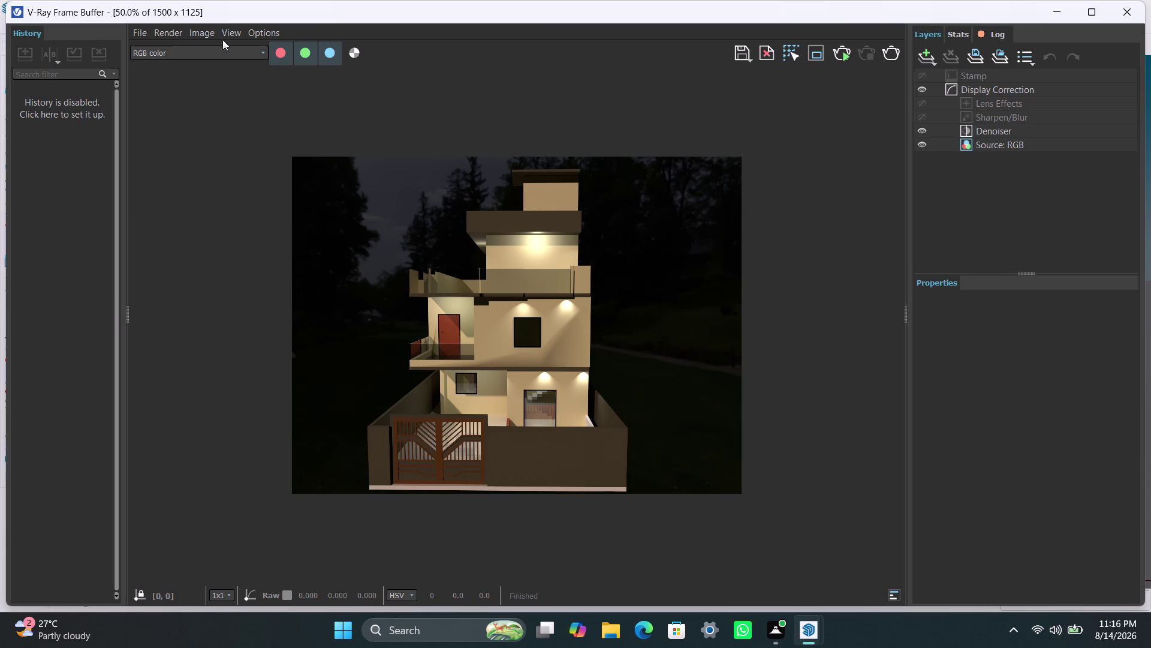
Save the current V-Ray channel as 'final render' PNG in Desktop\internship\New folder.
click(147, 32)
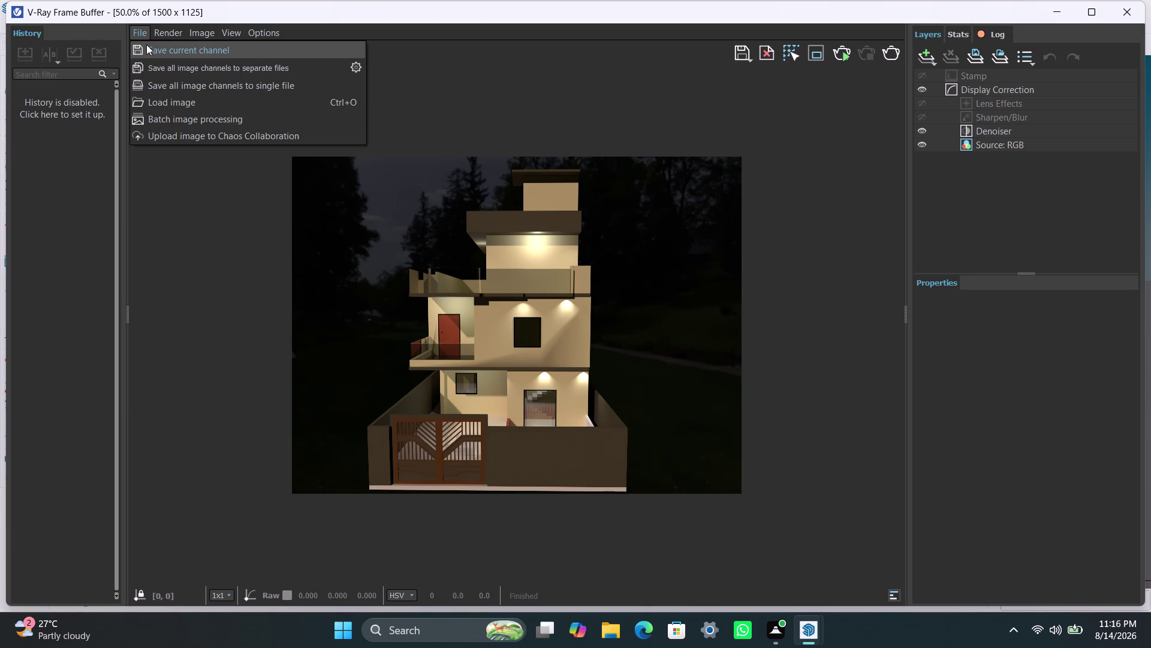
click(149, 46)
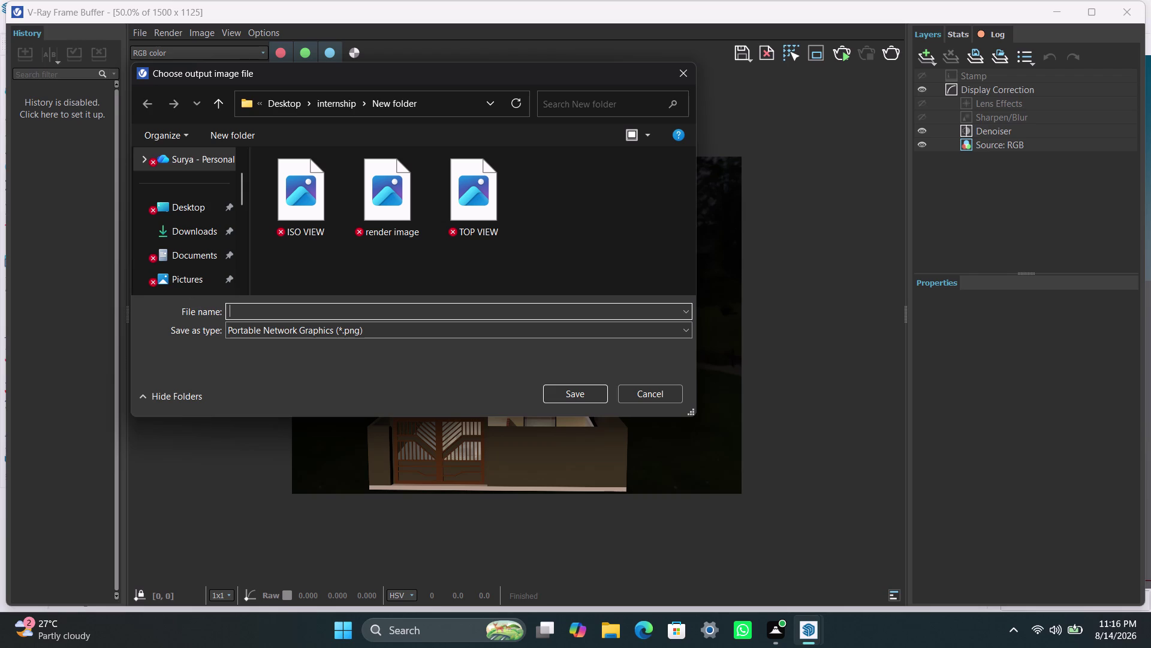
text(fina)
text(l re)
text(nder)
click(575, 395)
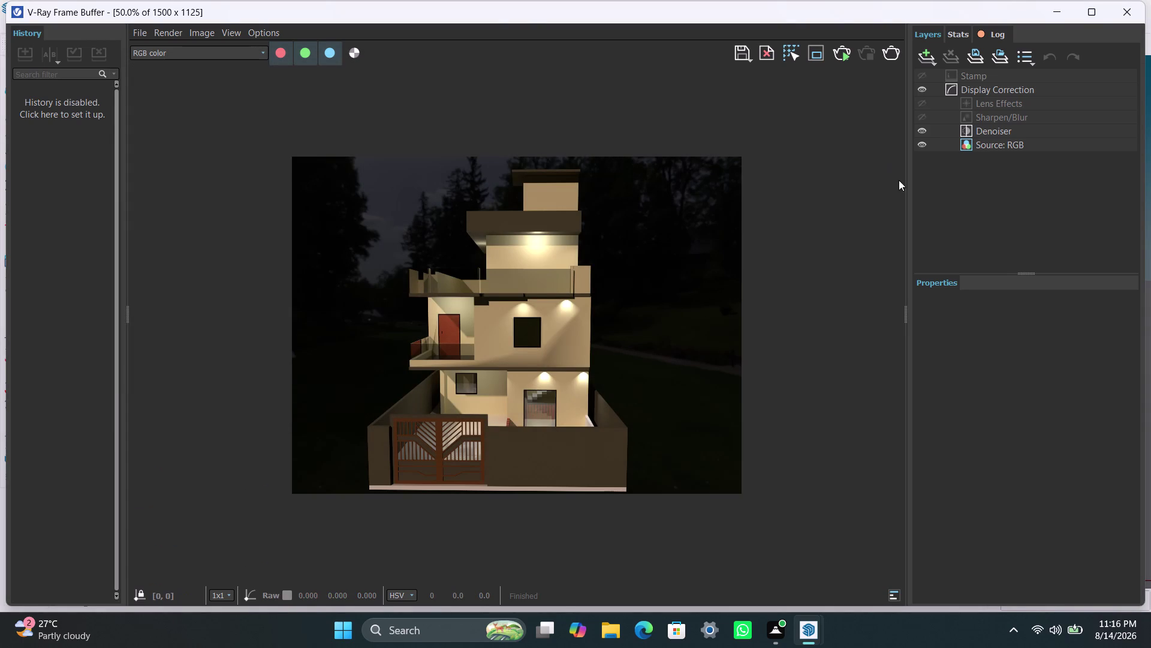
click(1067, 12)
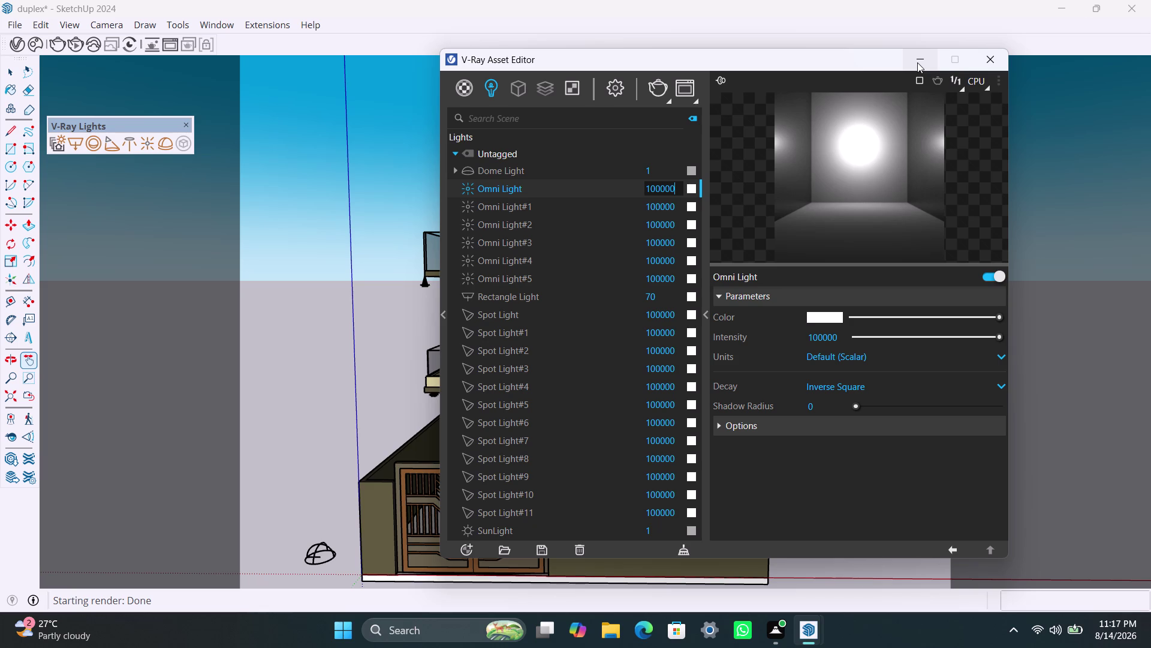
Hide the V-Ray light asset list and bring up the Windows search panel.
click(918, 62)
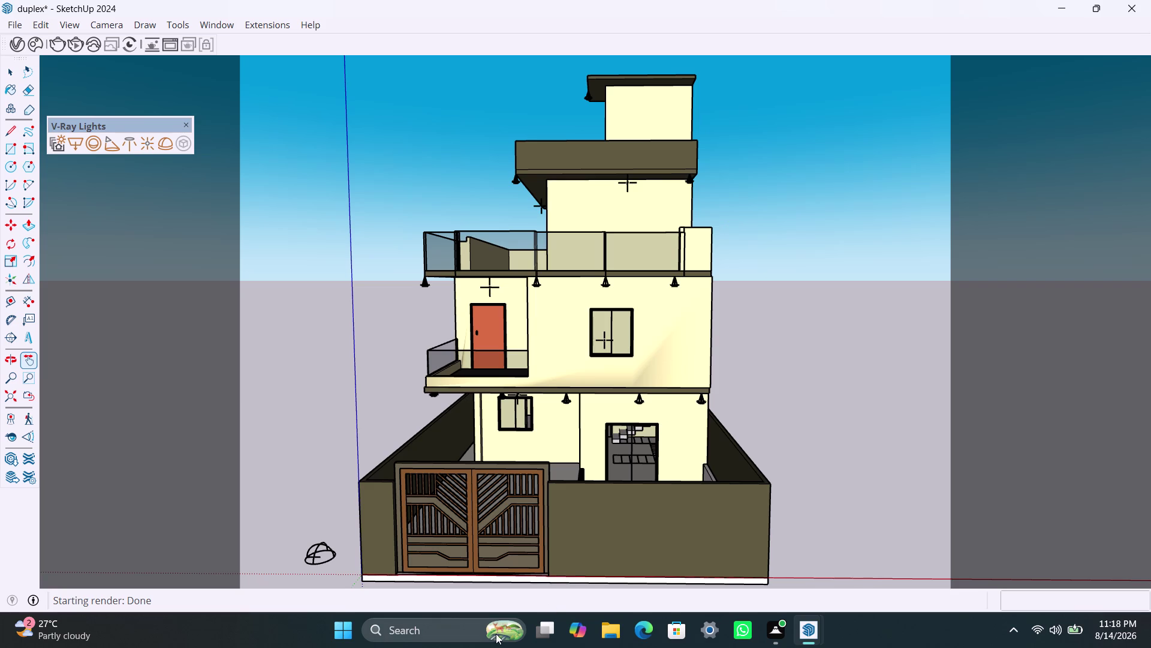
click(477, 630)
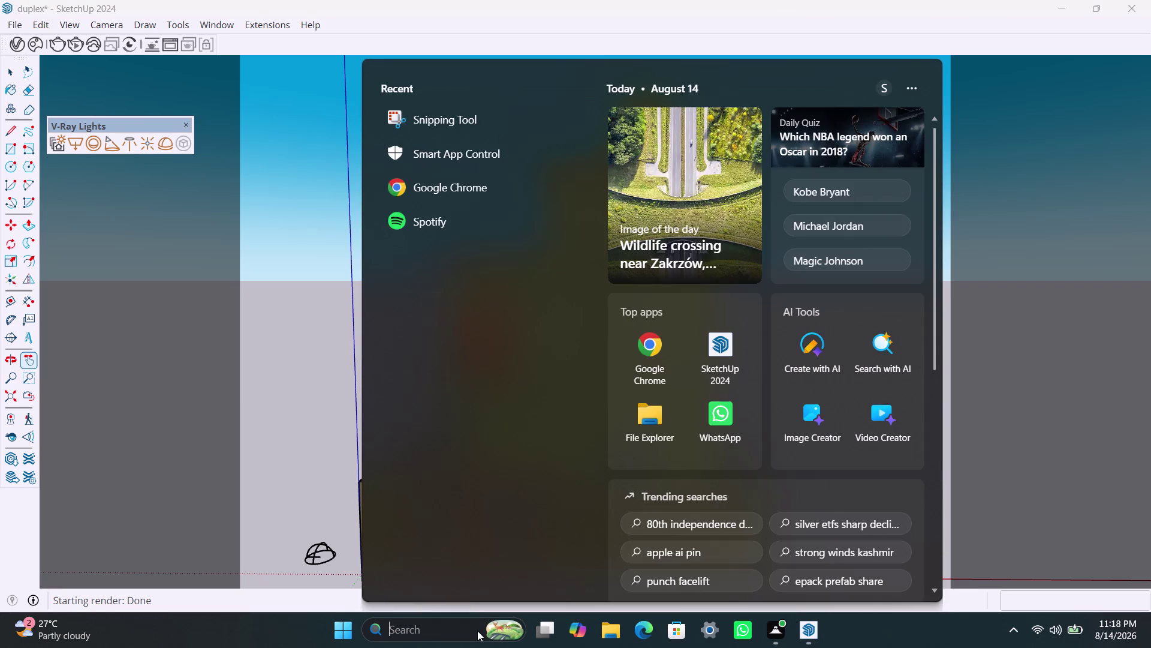
Take a trial region snip of the house, discard it, and relaunch Snipping Tool.
click(471, 124)
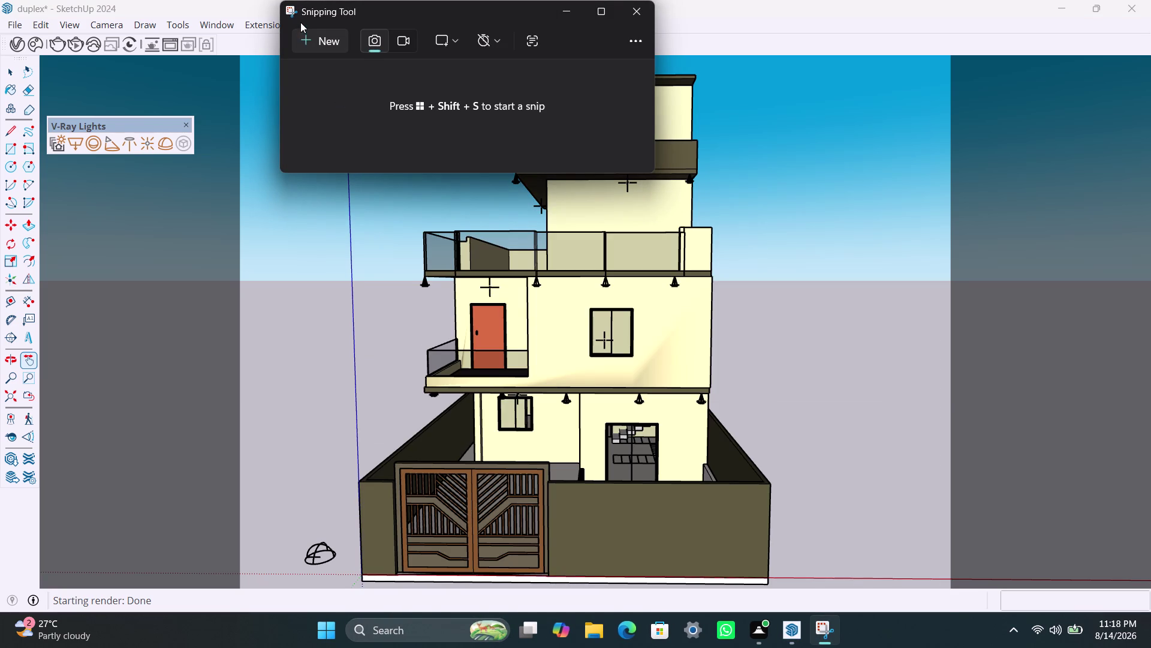
click(303, 33)
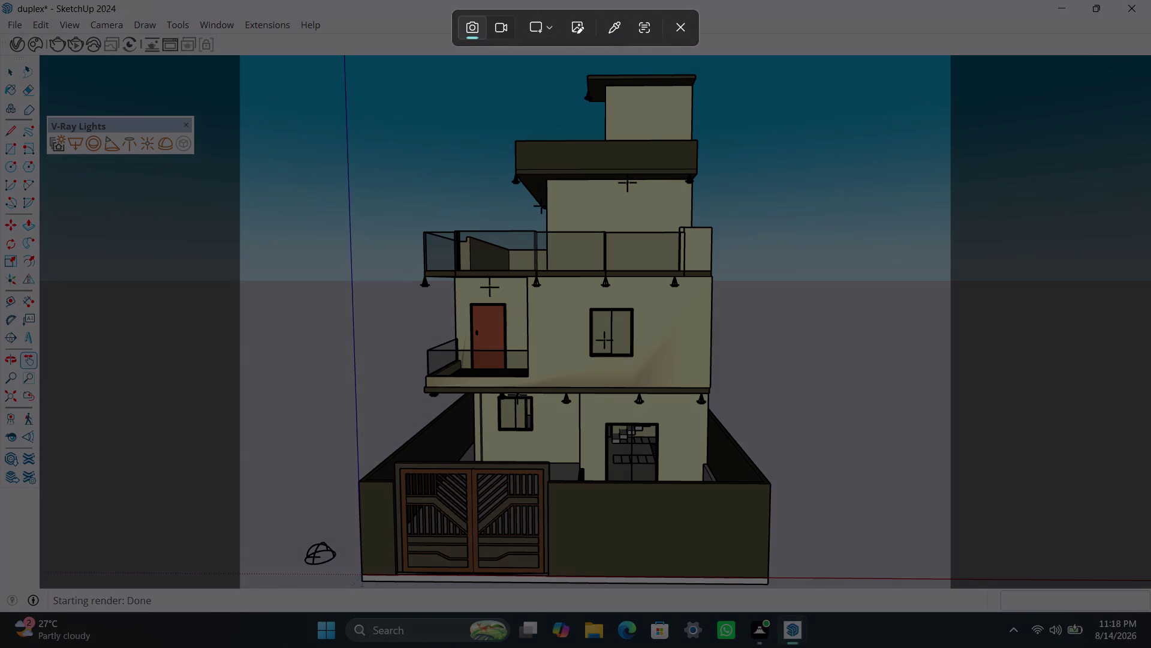
drag(238, 53, 577, 396)
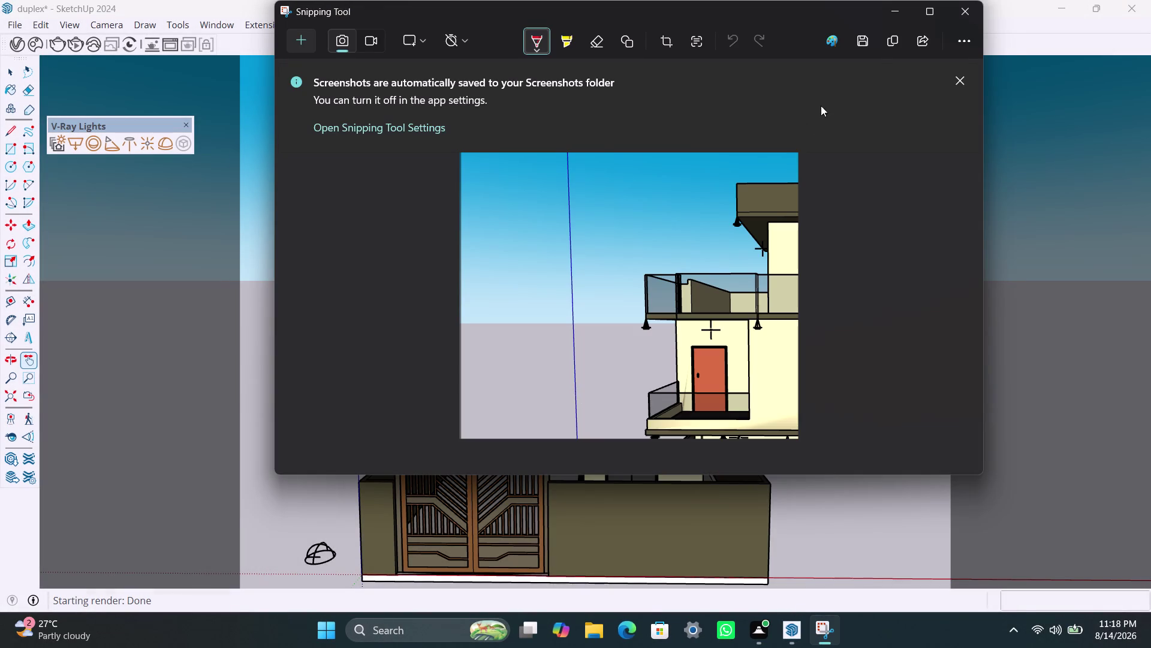
click(979, 18)
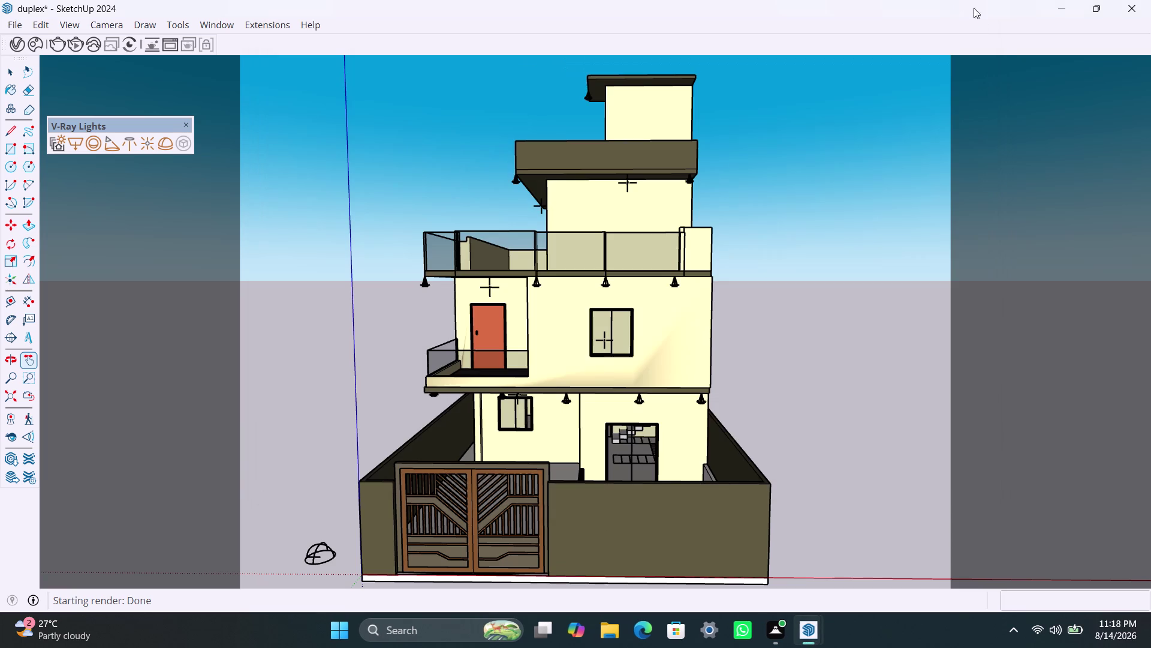
click(454, 627)
click(475, 120)
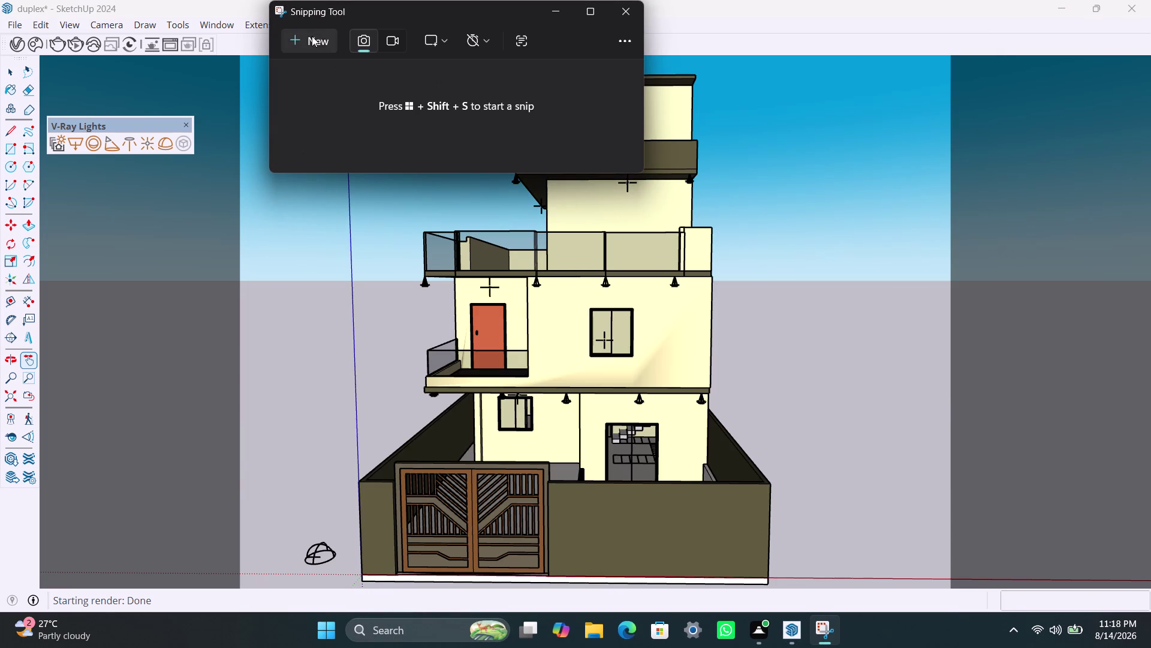
Snip a rectangle tightly framing the entire duplex house in the SketchUp viewport.
click(311, 36)
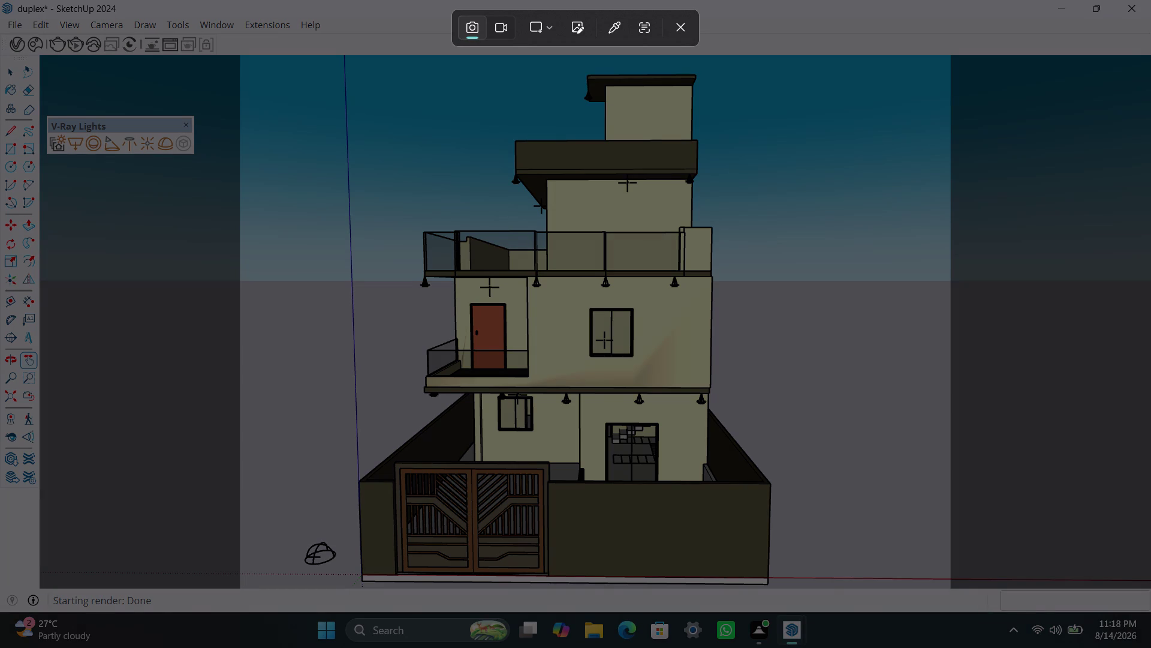
click(343, 57)
drag(345, 58, 359, 95)
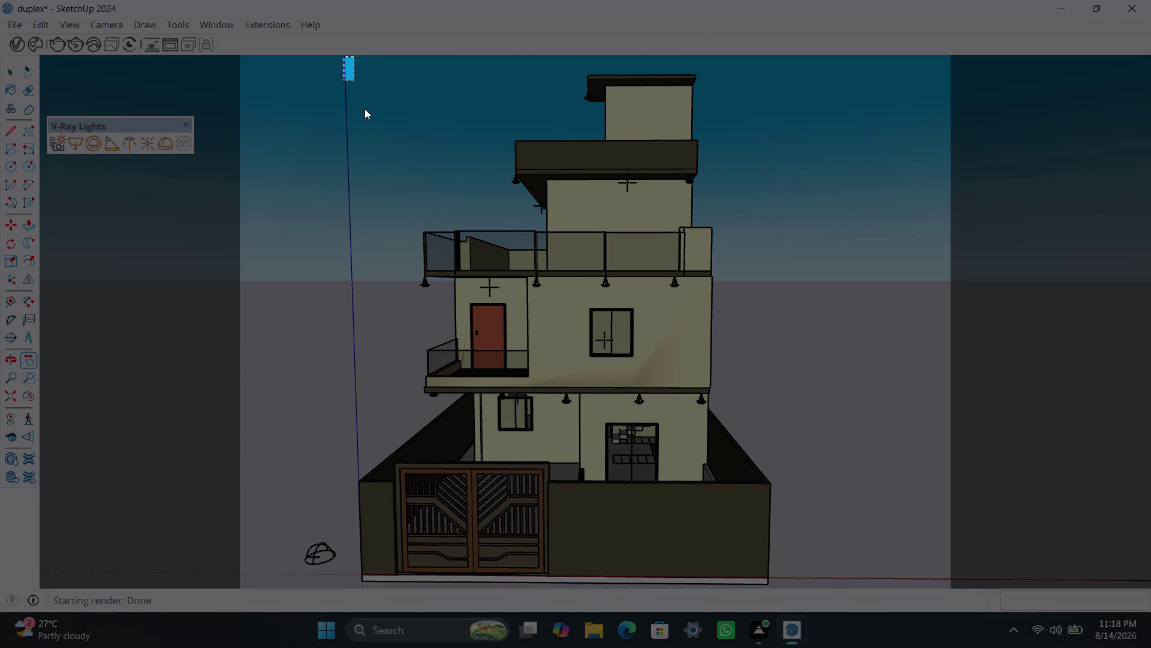
drag(359, 95, 787, 570)
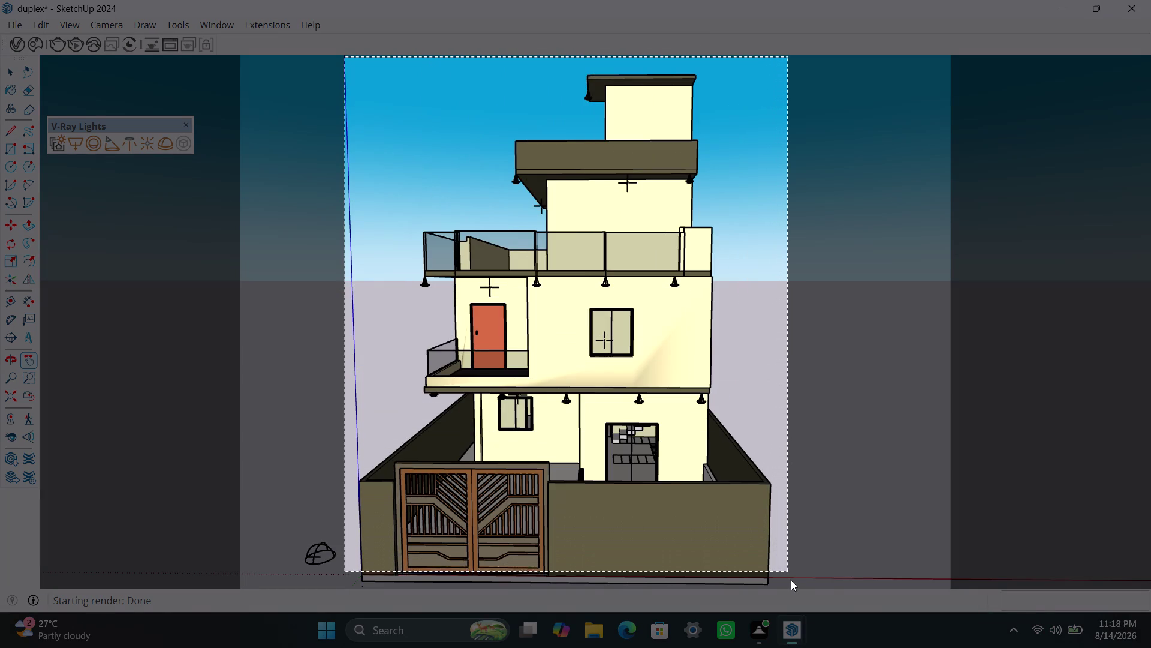
drag(787, 571, 776, 592)
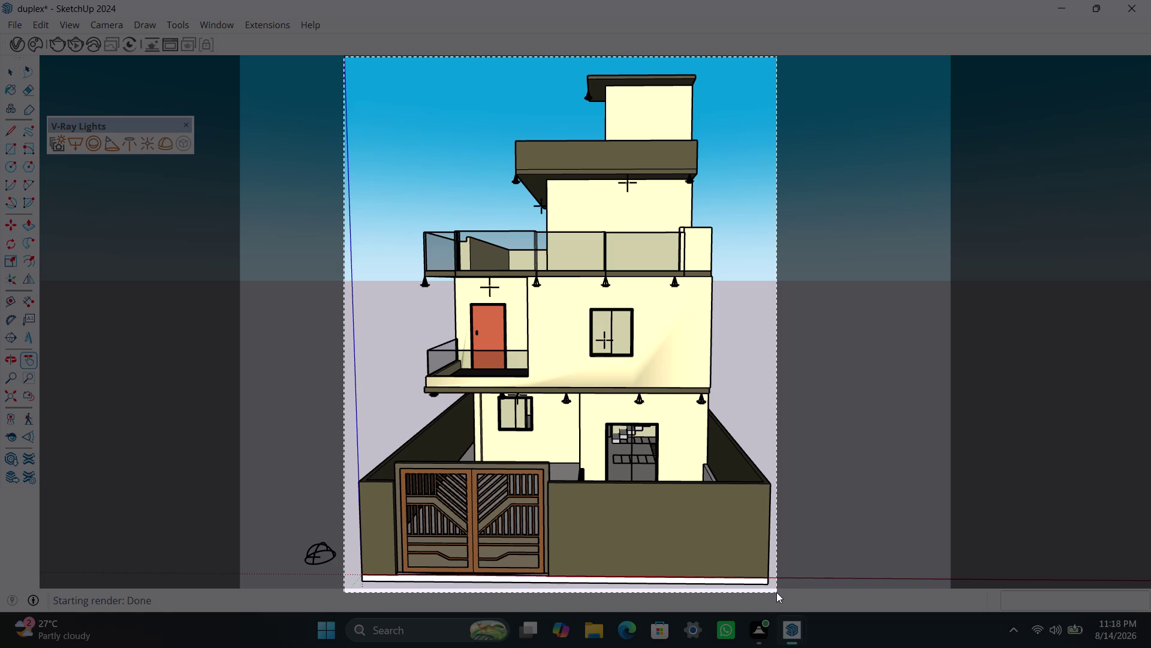
drag(777, 592, 781, 589)
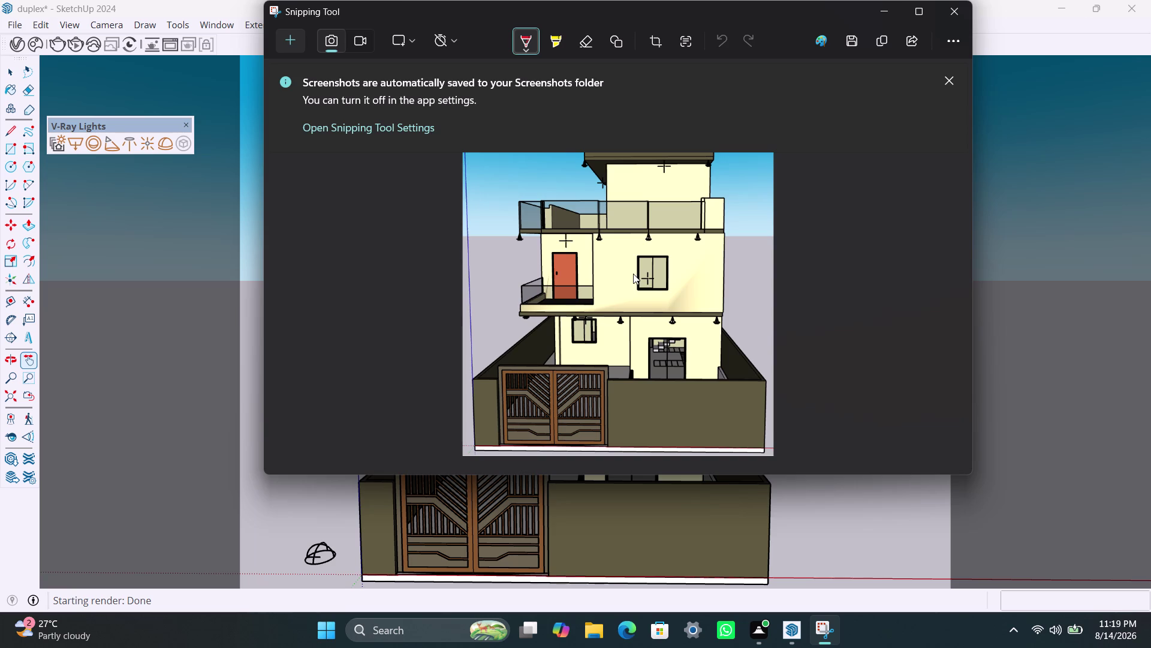
click(843, 37)
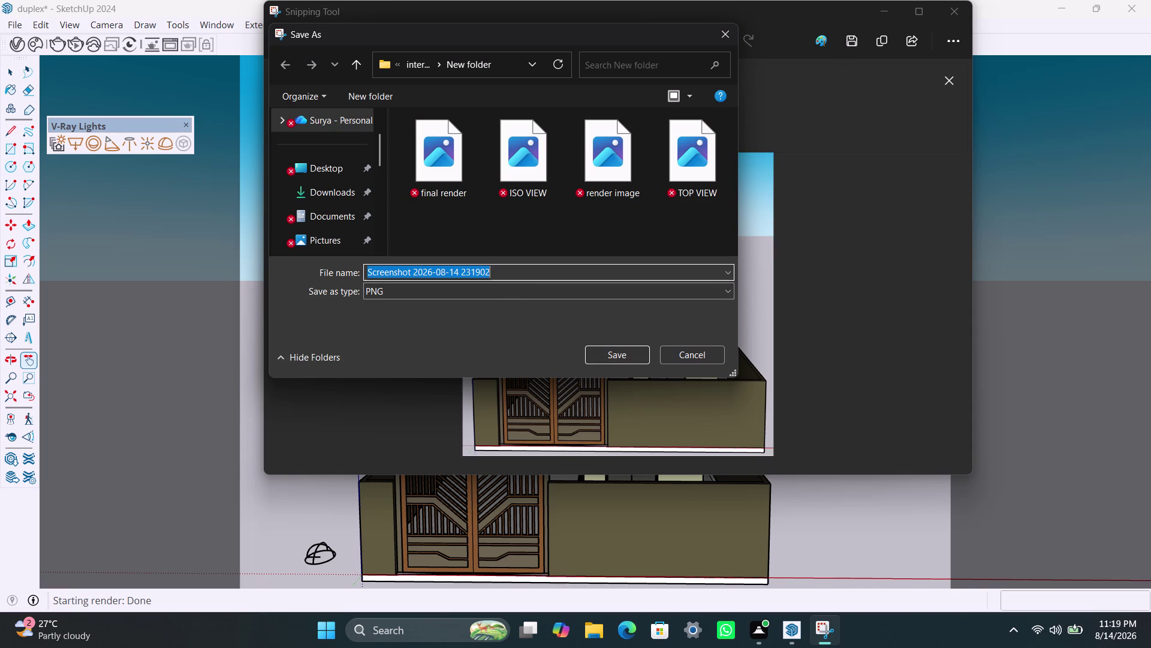
Save the snip as 'front view' in the internship New folder, then exit Snipping Tool.
text(fr)
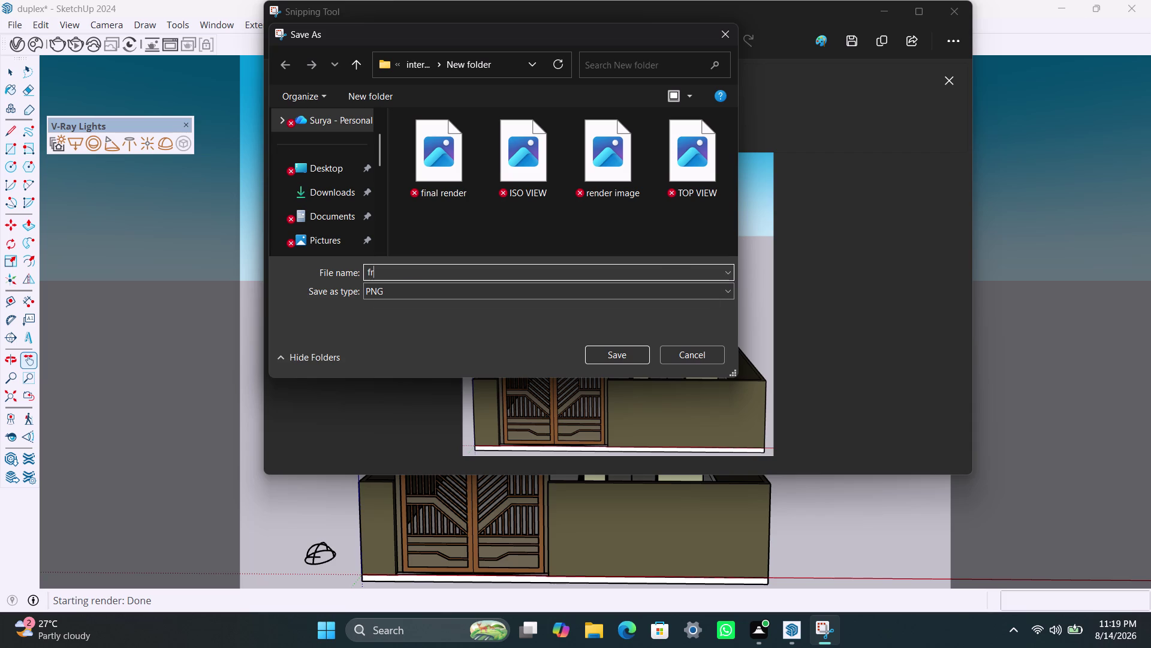
text(ont vi)
text(ew)
click(602, 350)
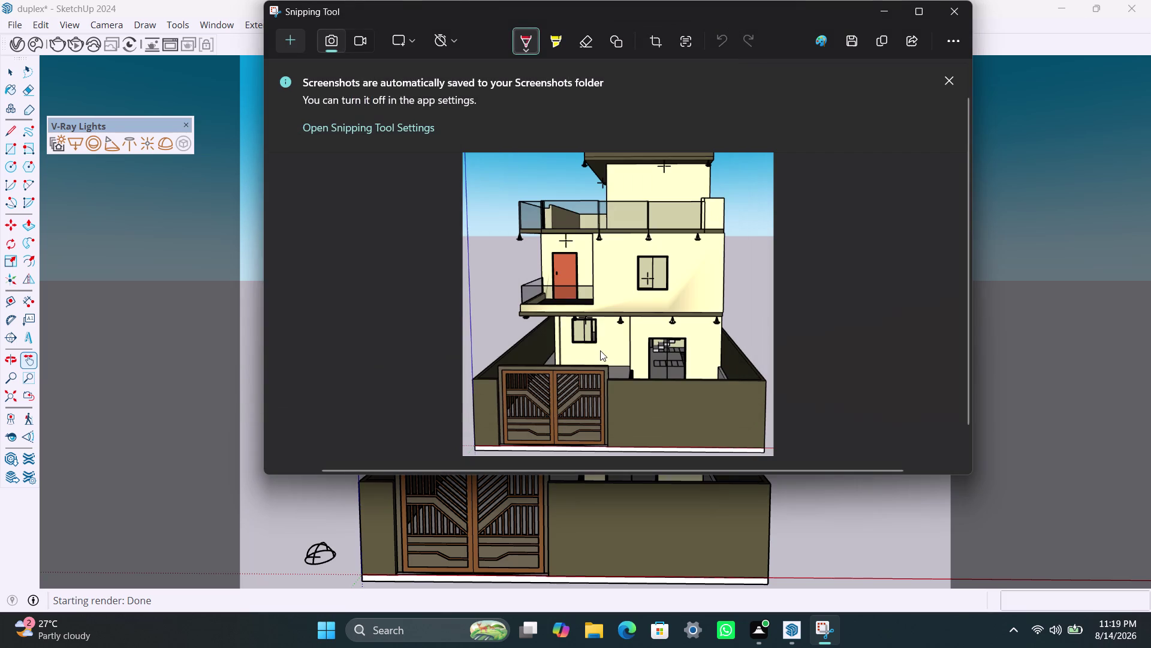
click(882, 11)
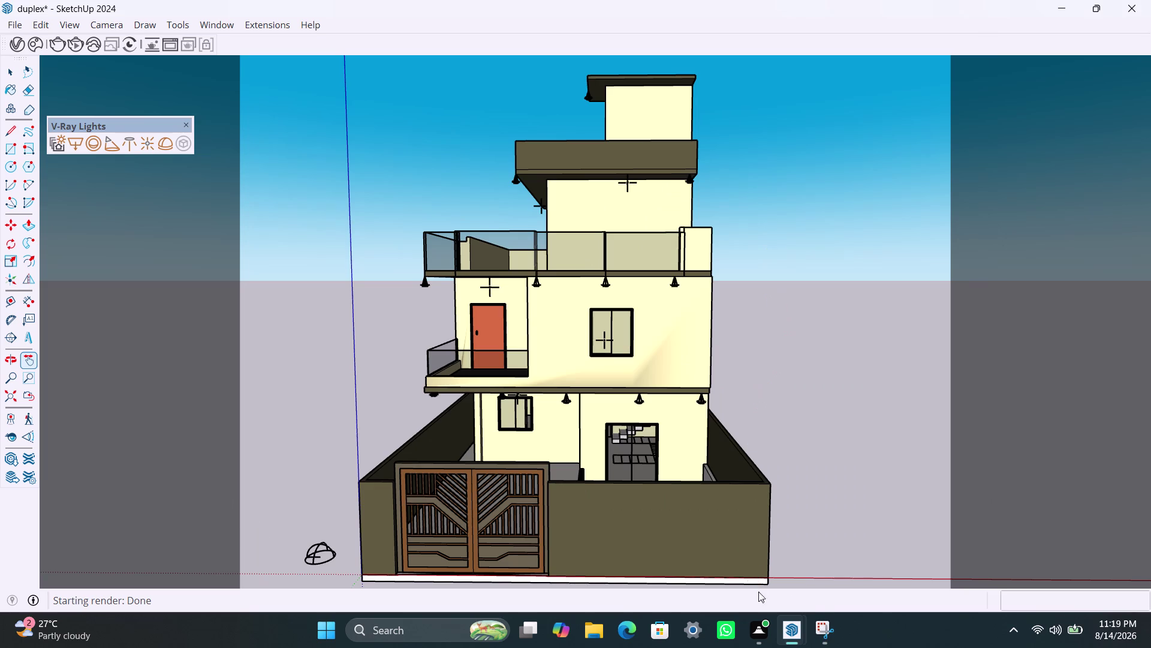
click(878, 507)
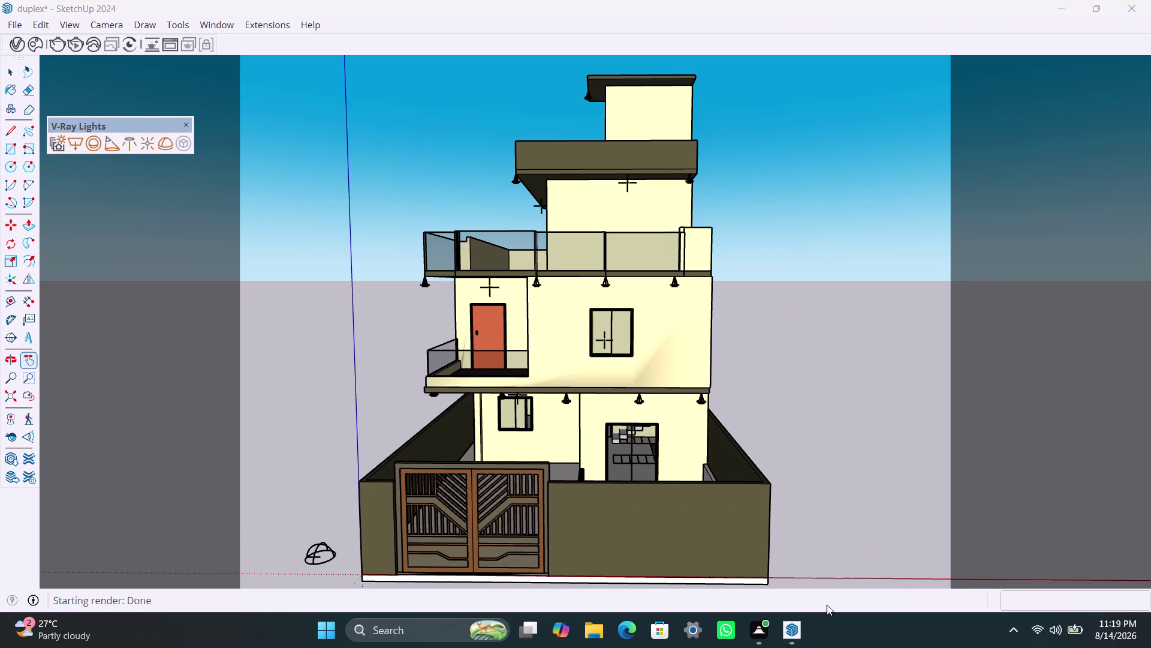